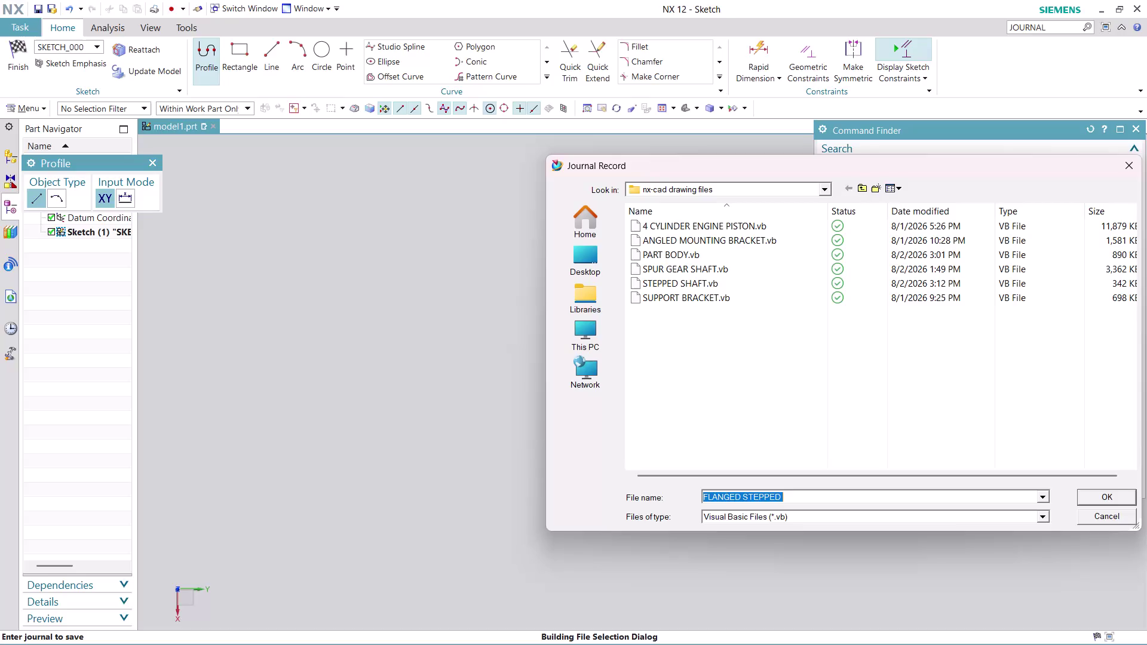
Name the journal file 'FLANGED STEPPED SHAFT' and save it to start recording.
click(847, 495)
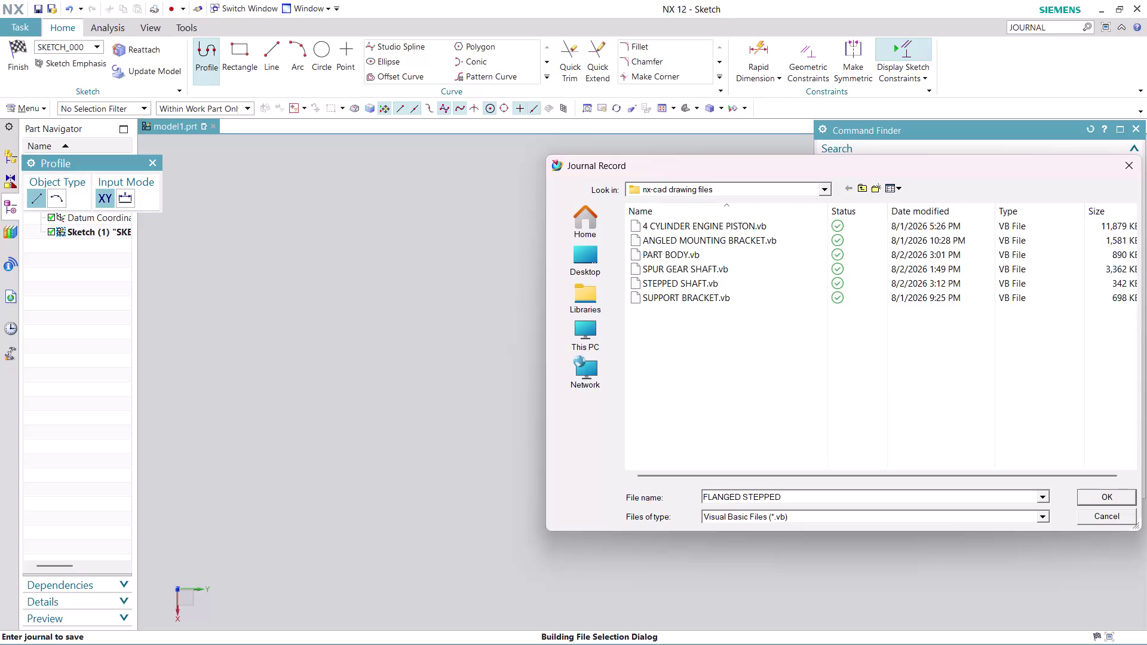
text(SHAF)
key(t)
click(1099, 492)
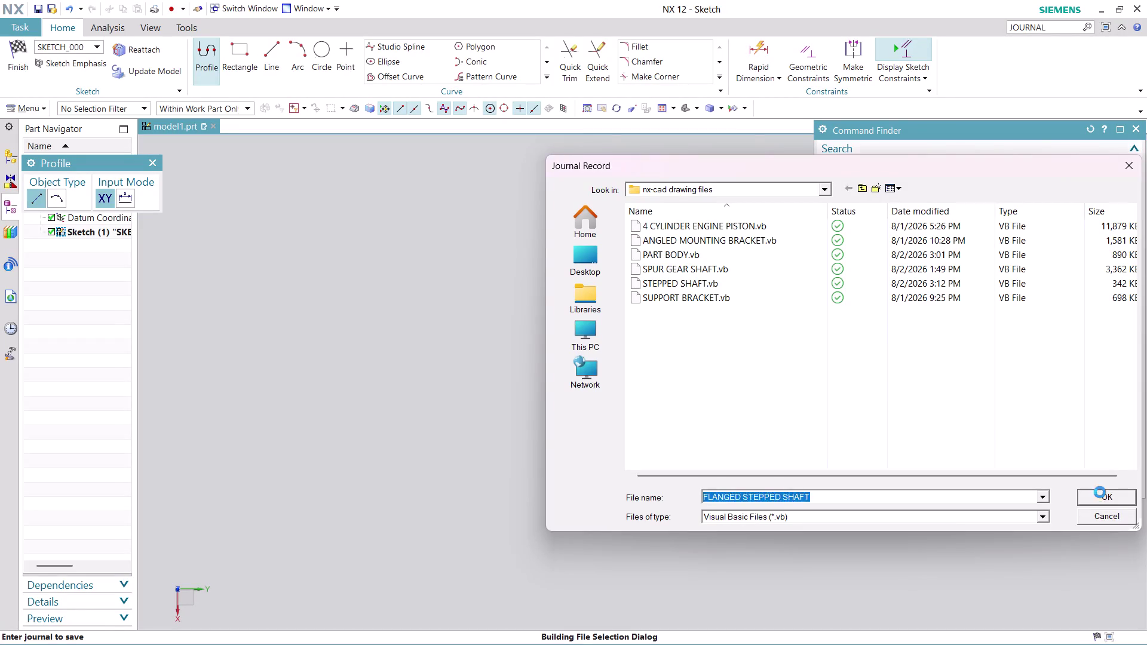
click(1114, 480)
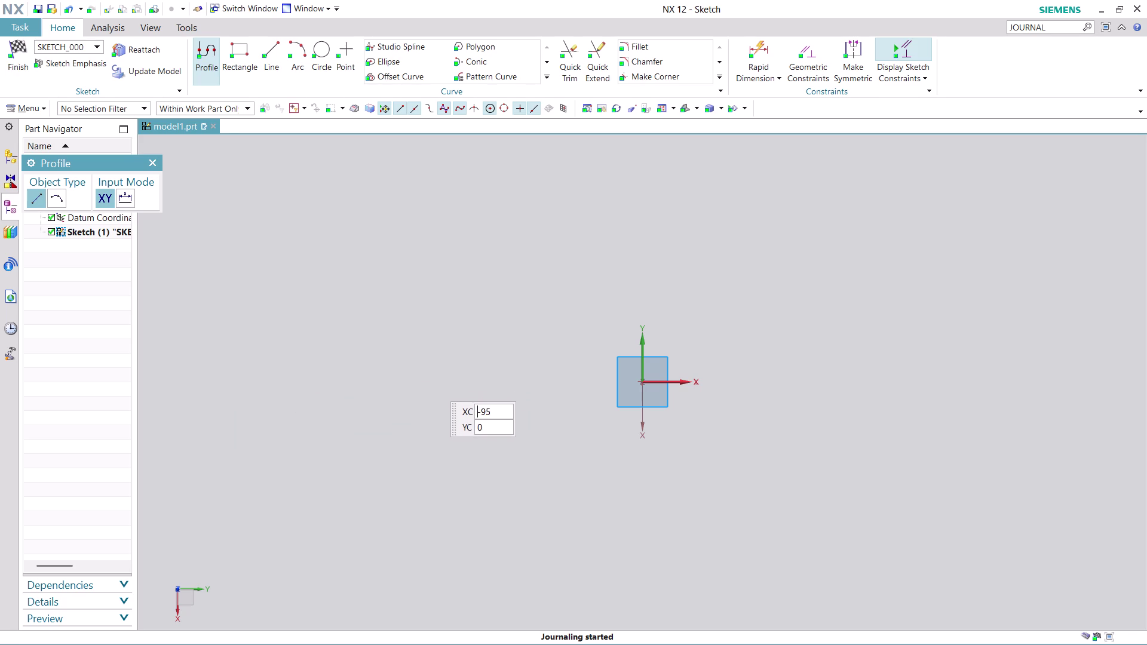
Place the profile's starting point at XC -95, YC 0.
click(432, 388)
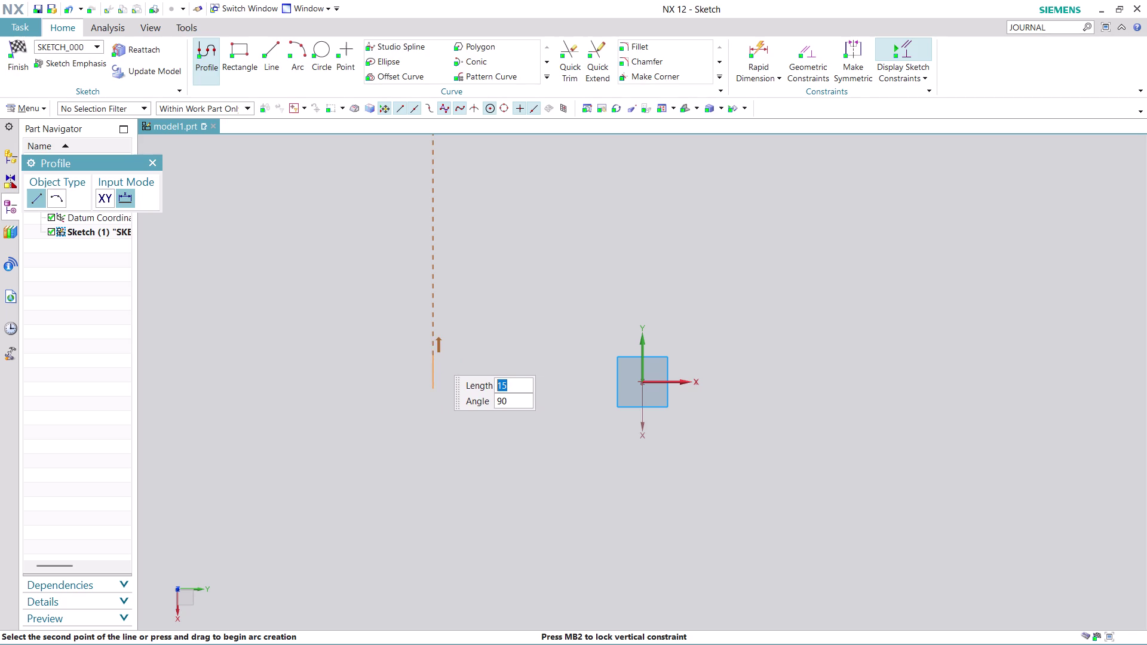
Draw the connected profile lines of lengths 11, 26, 17, 117 and 26.
click(433, 364)
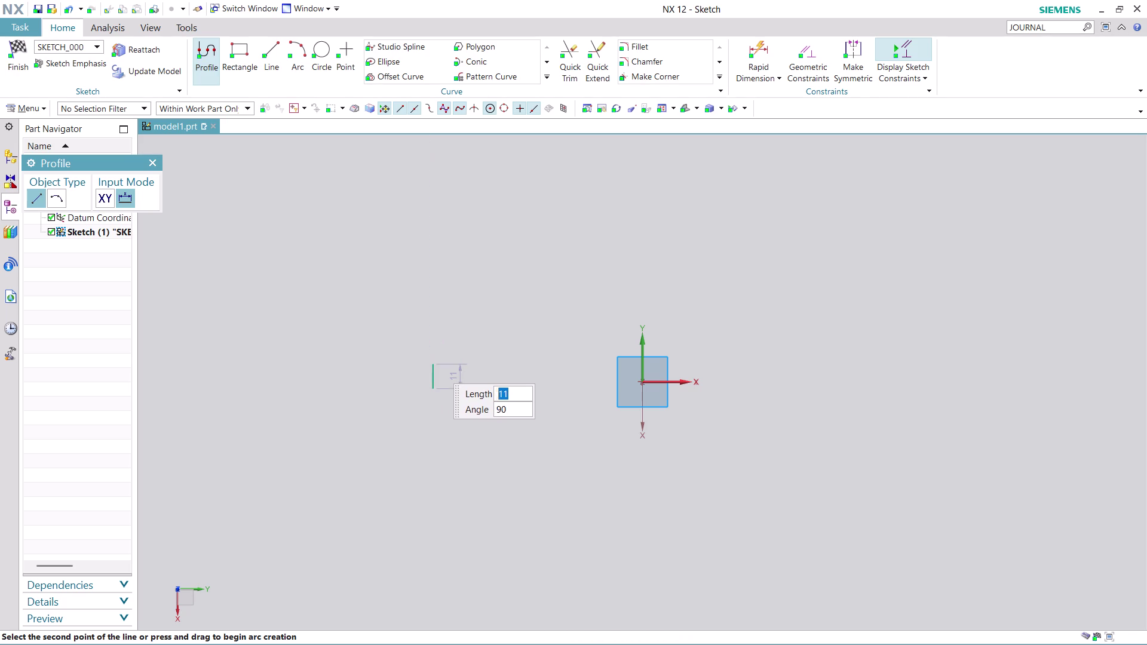
click(490, 365)
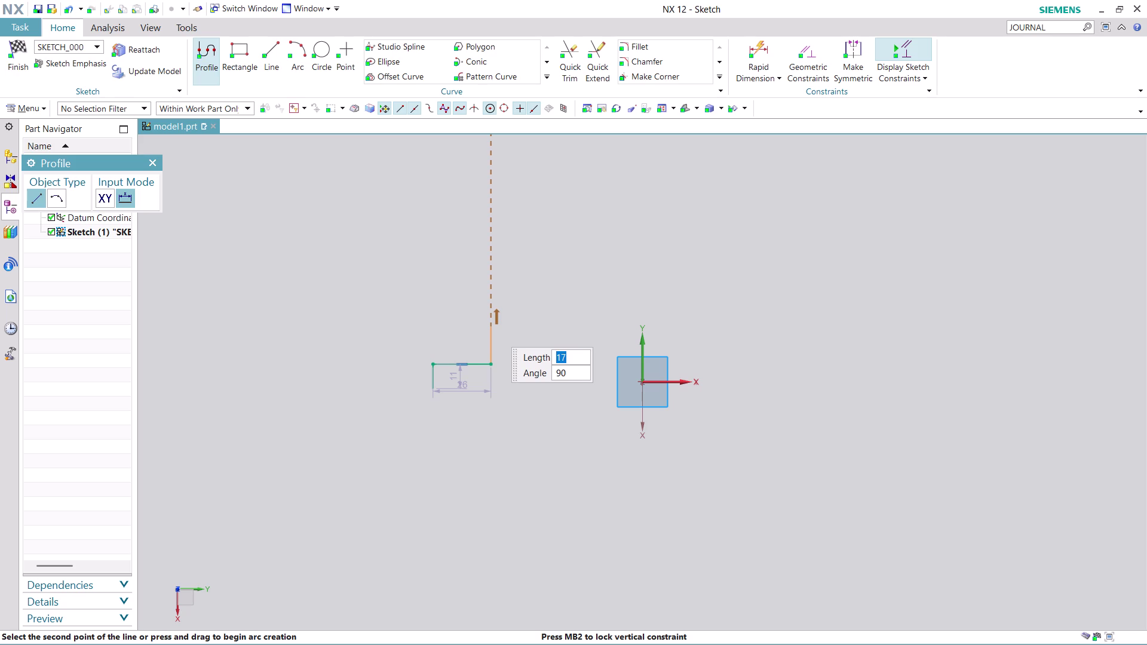
click(491, 327)
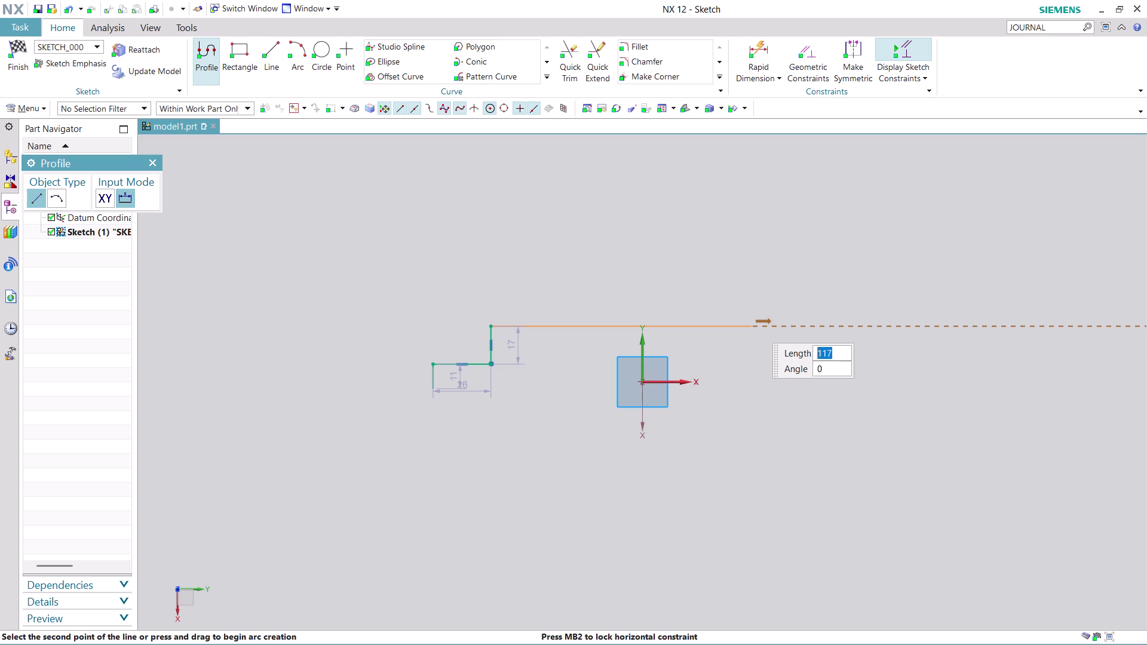
click(752, 323)
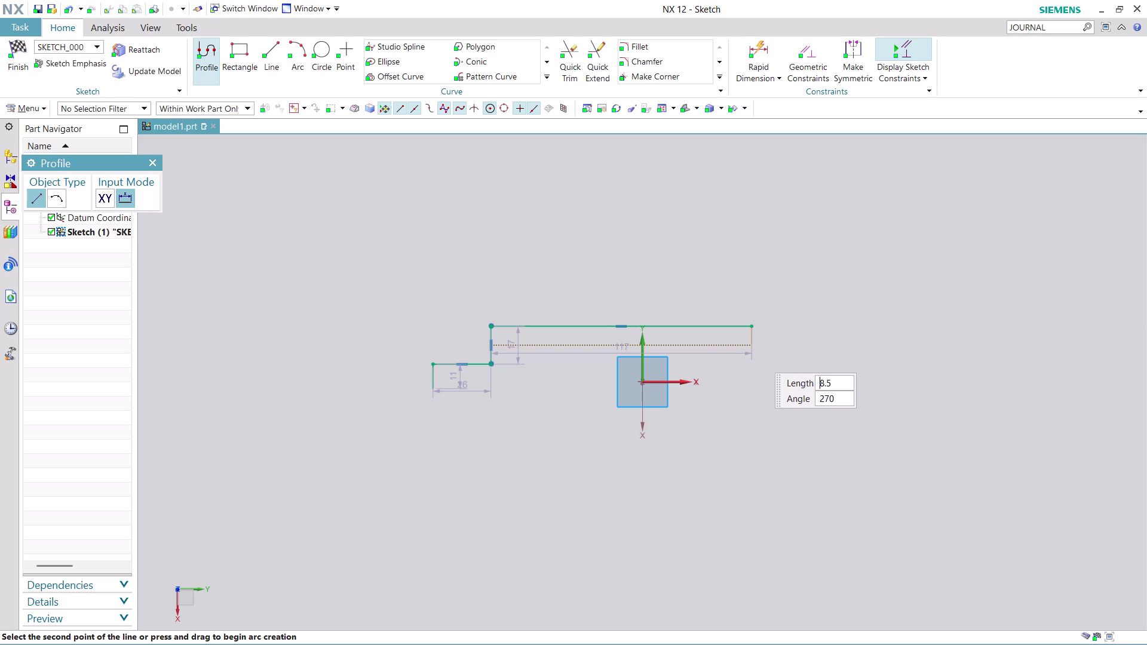
click(760, 387)
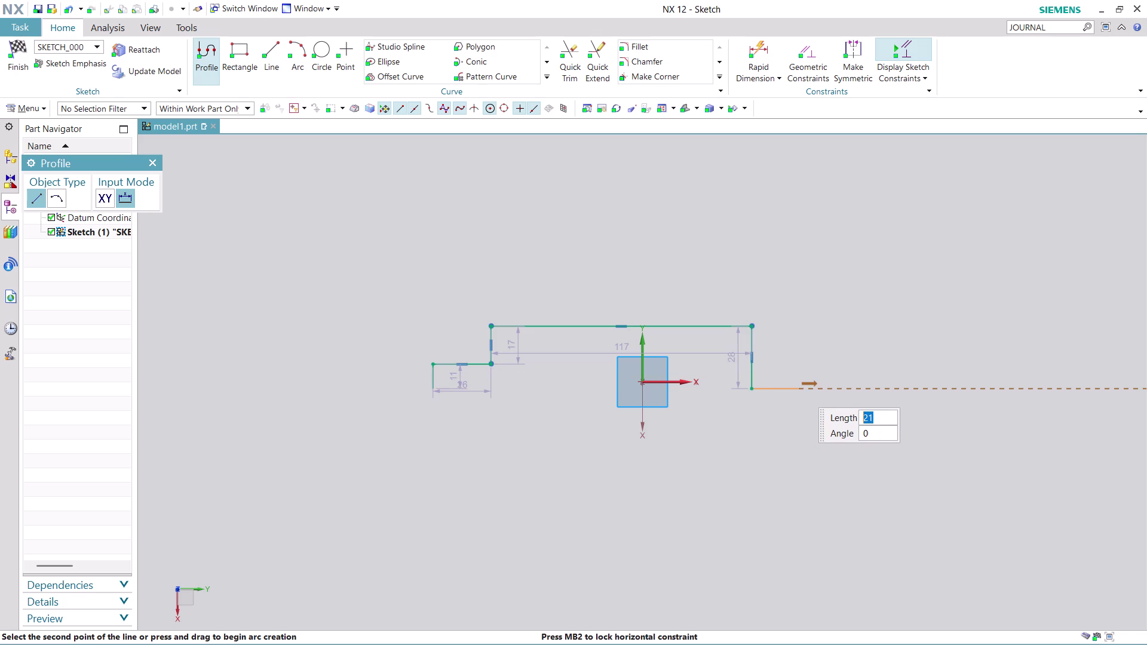